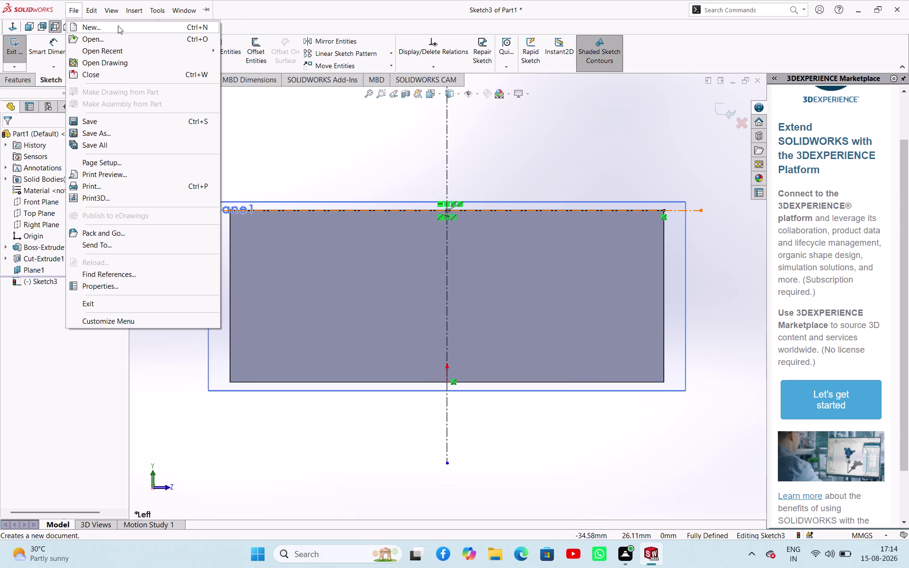
click(84, 43)
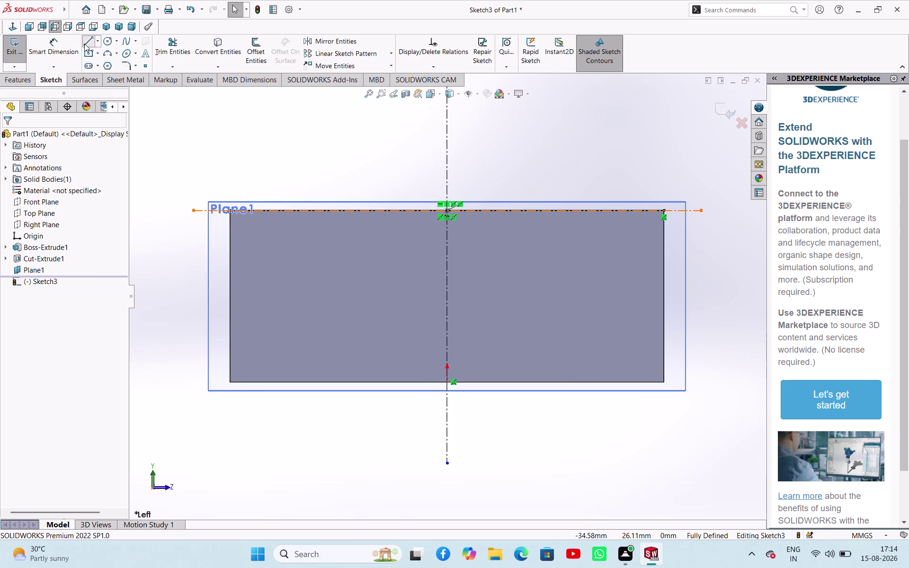